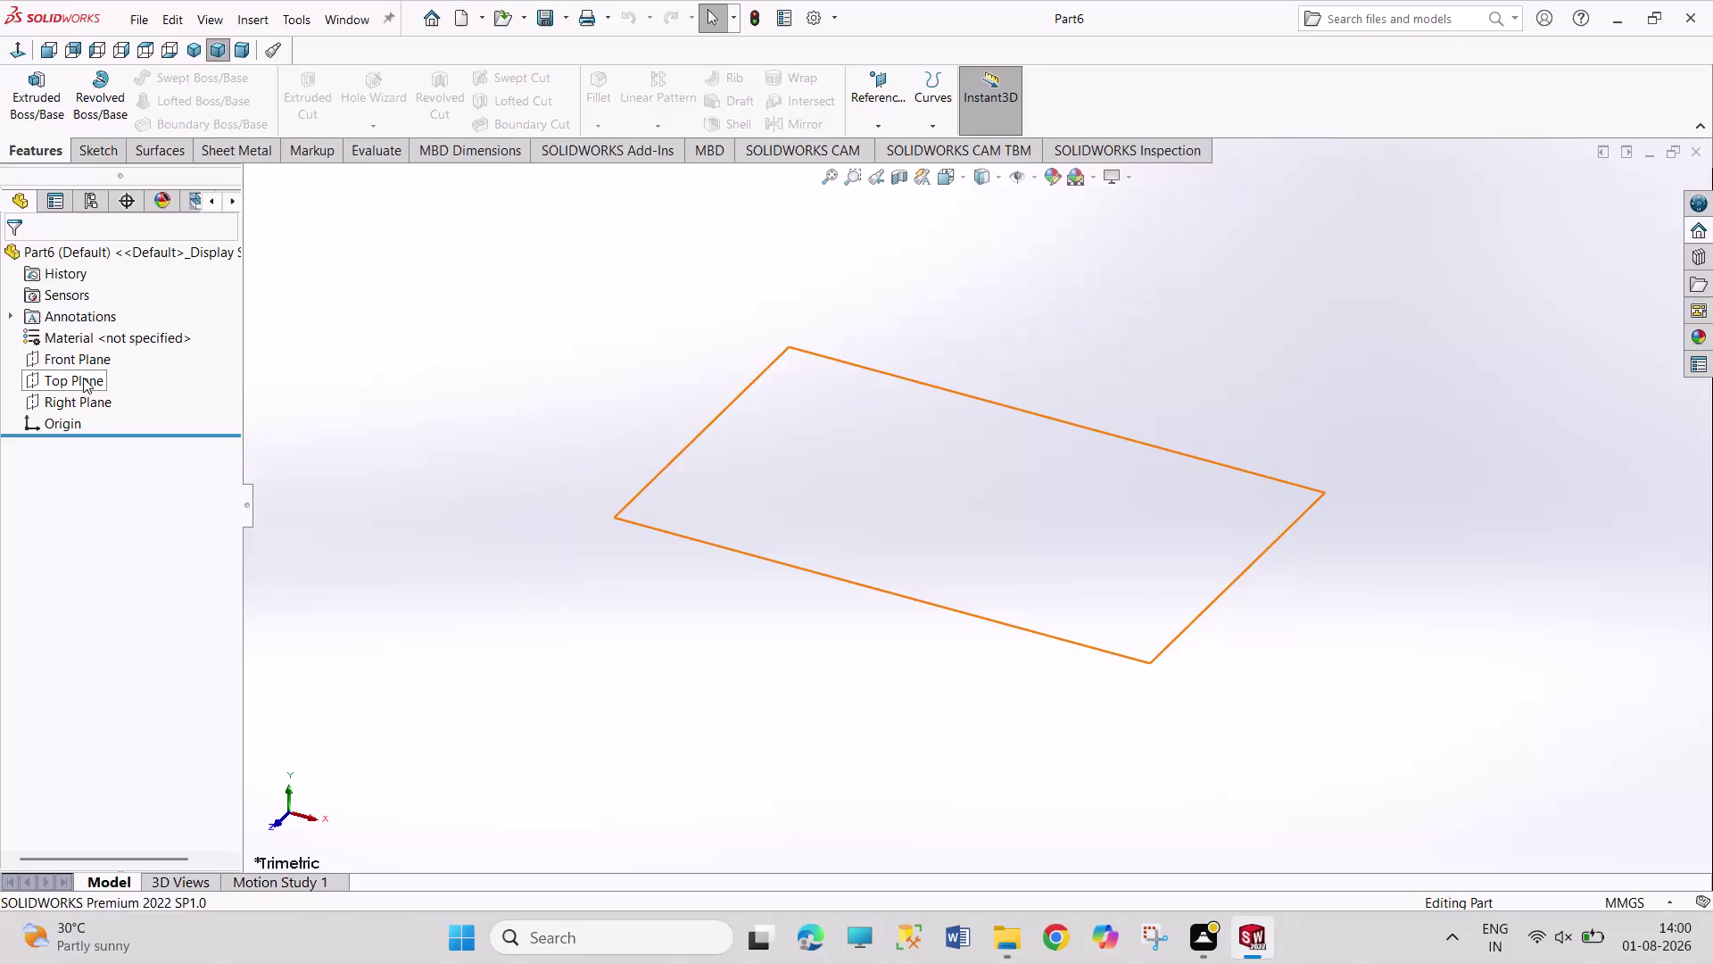
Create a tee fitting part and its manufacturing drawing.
Start a sketch on the Top Plane and pick the Center Rectangle tool.
click(83, 377)
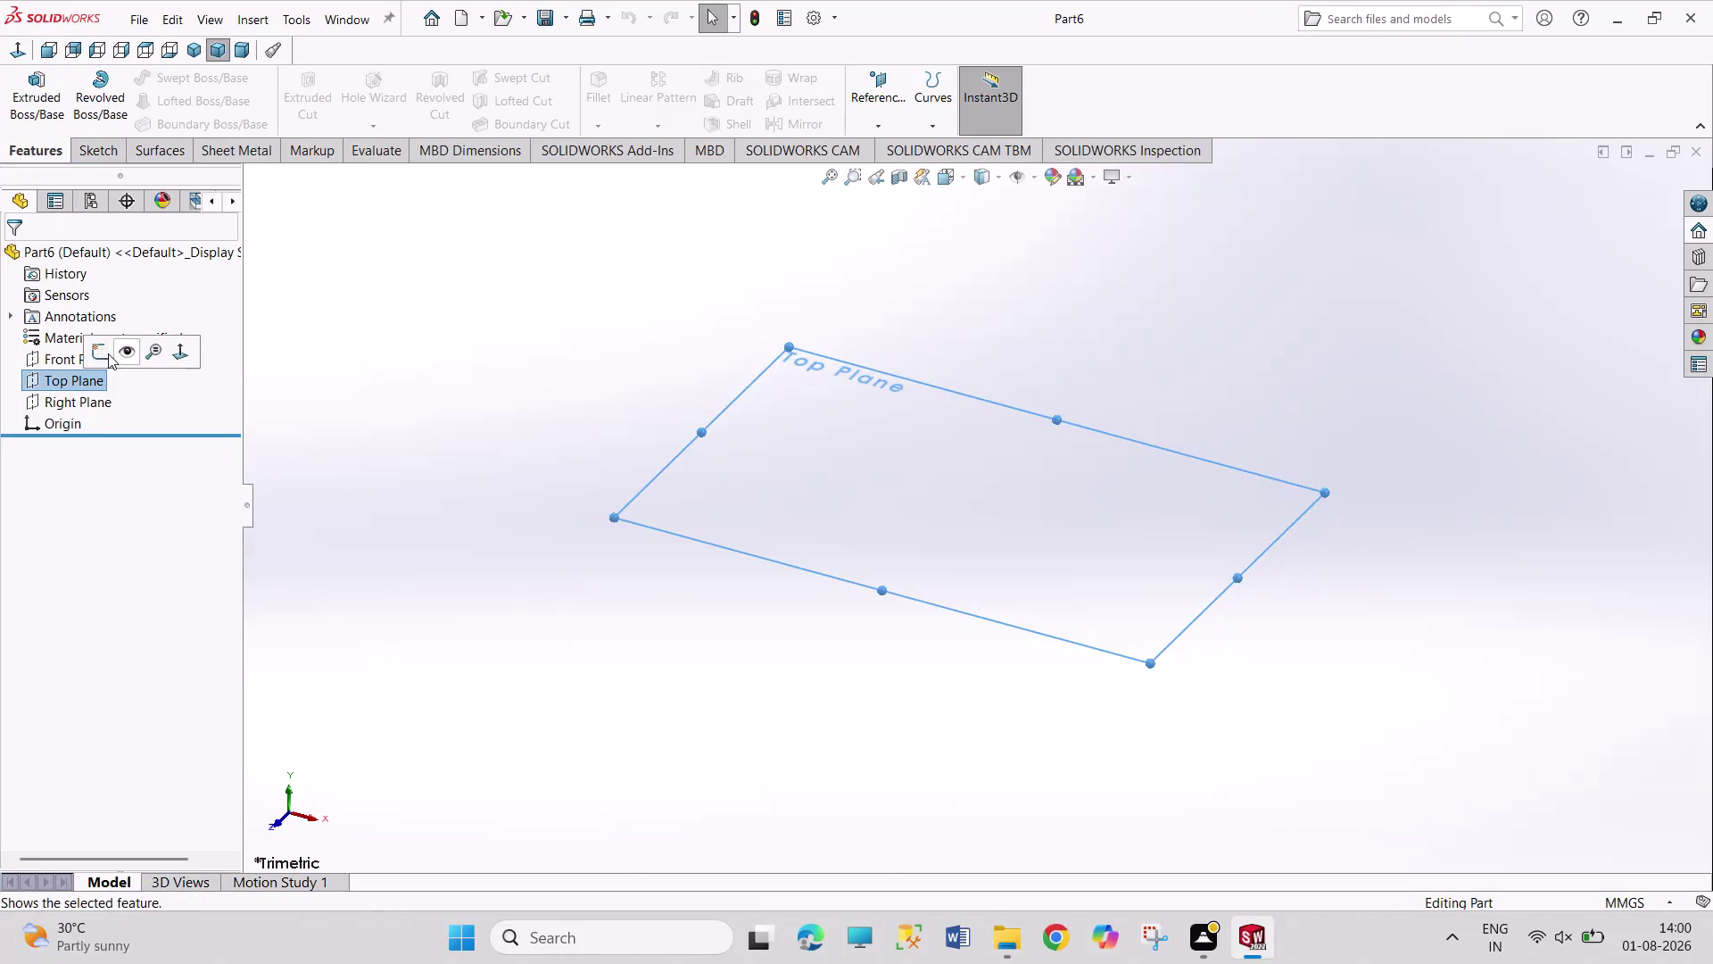
click(108, 353)
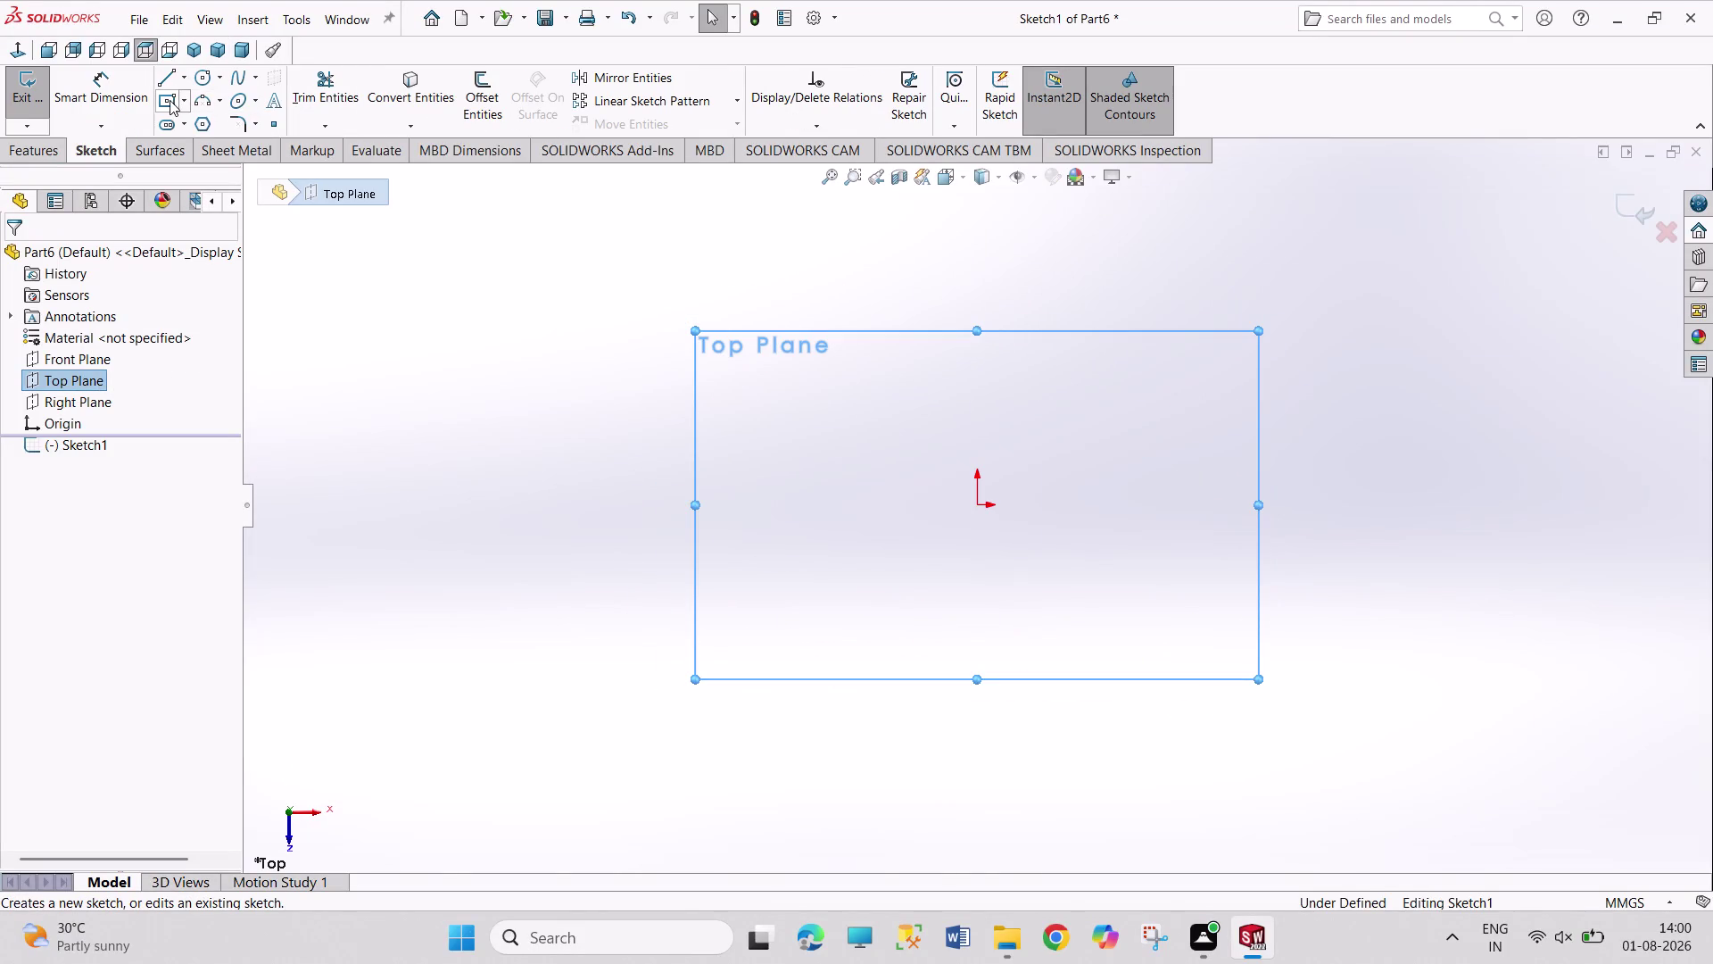
click(169, 100)
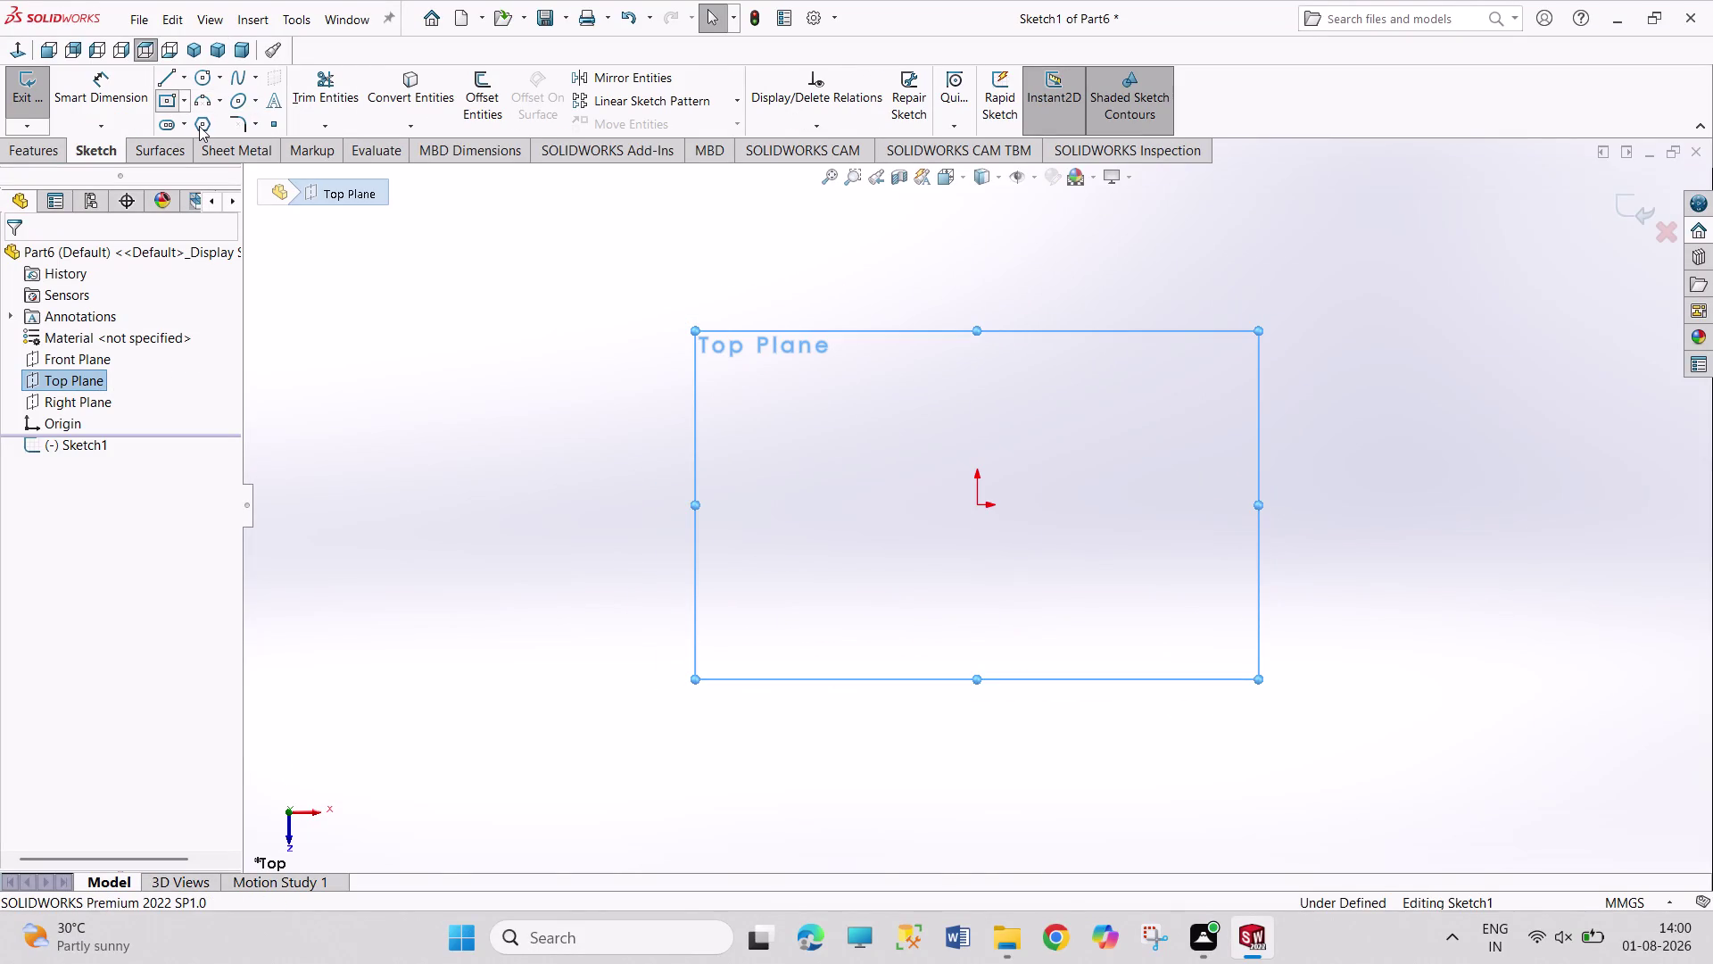
click(164, 94)
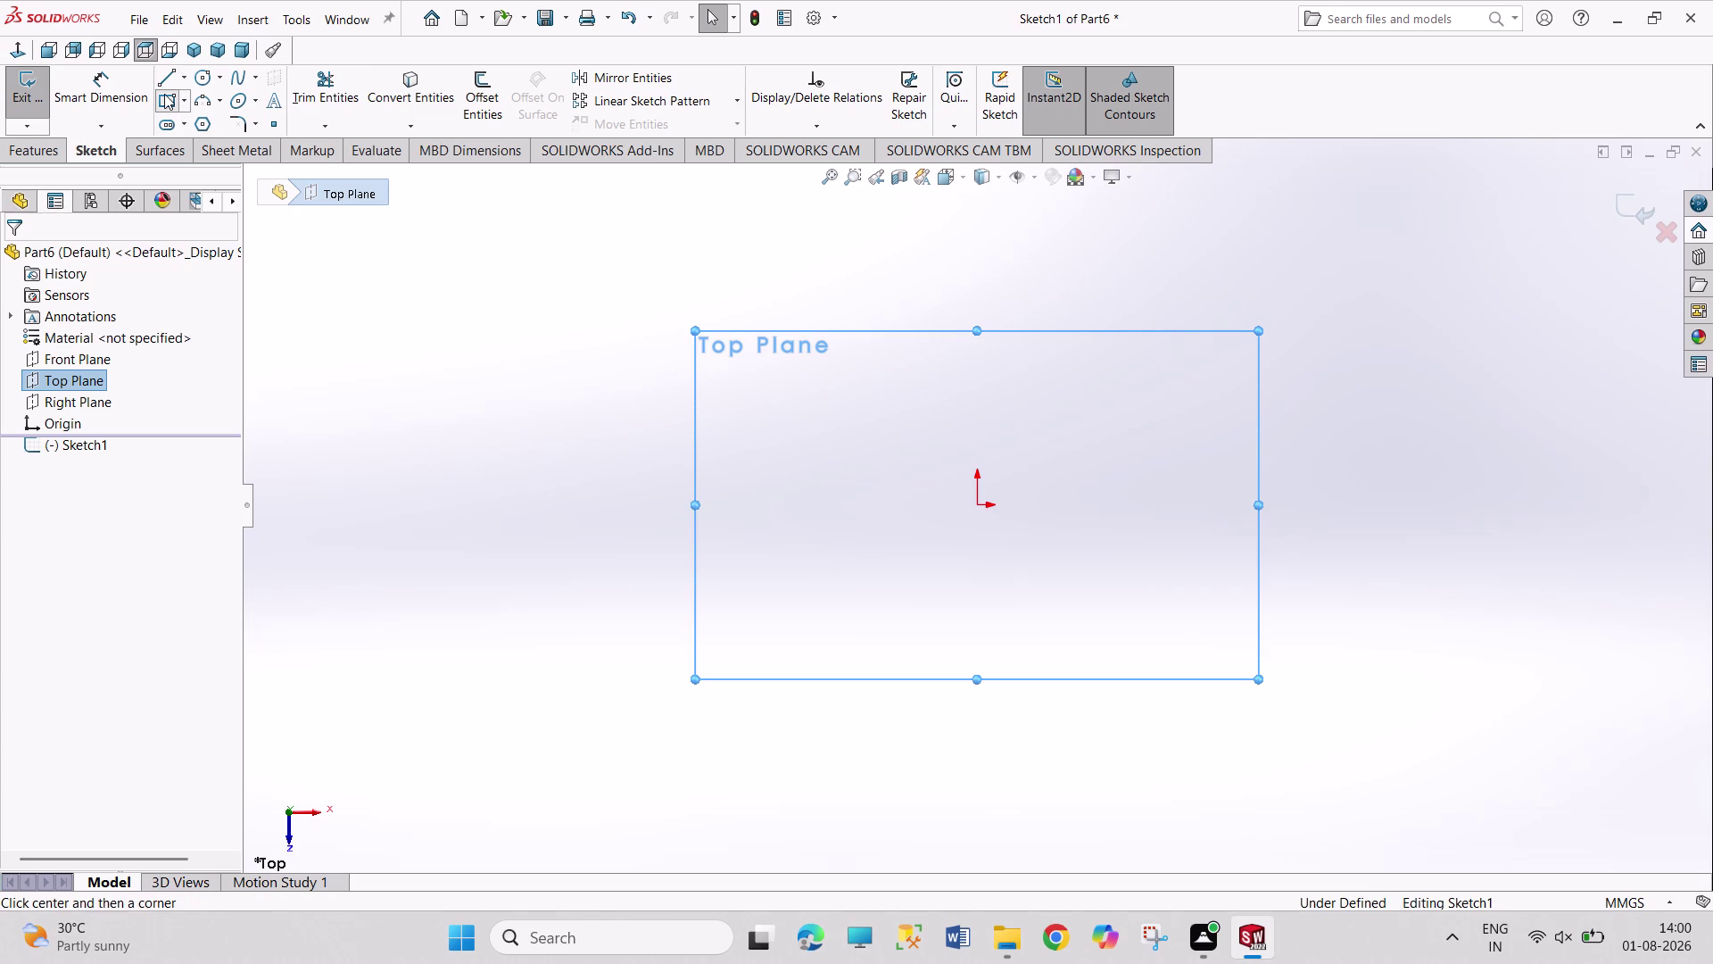
click(1667, 738)
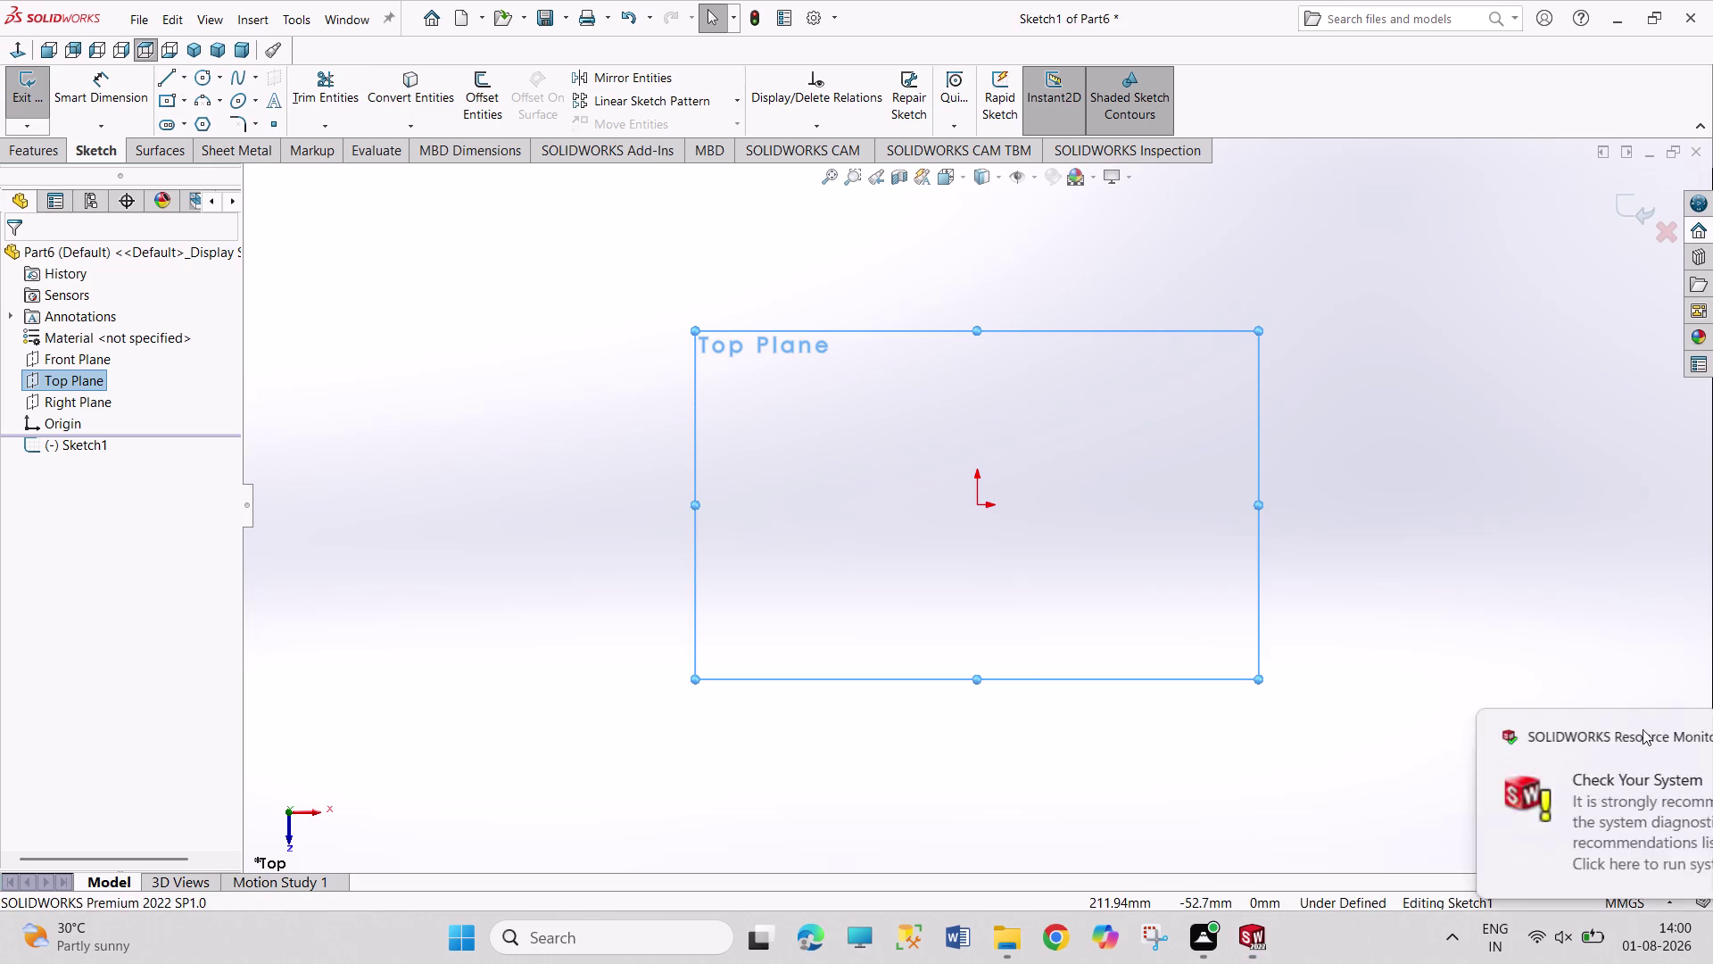
Draw a center rectangle from the origin and select its top edge for dimensioning.
click(159, 99)
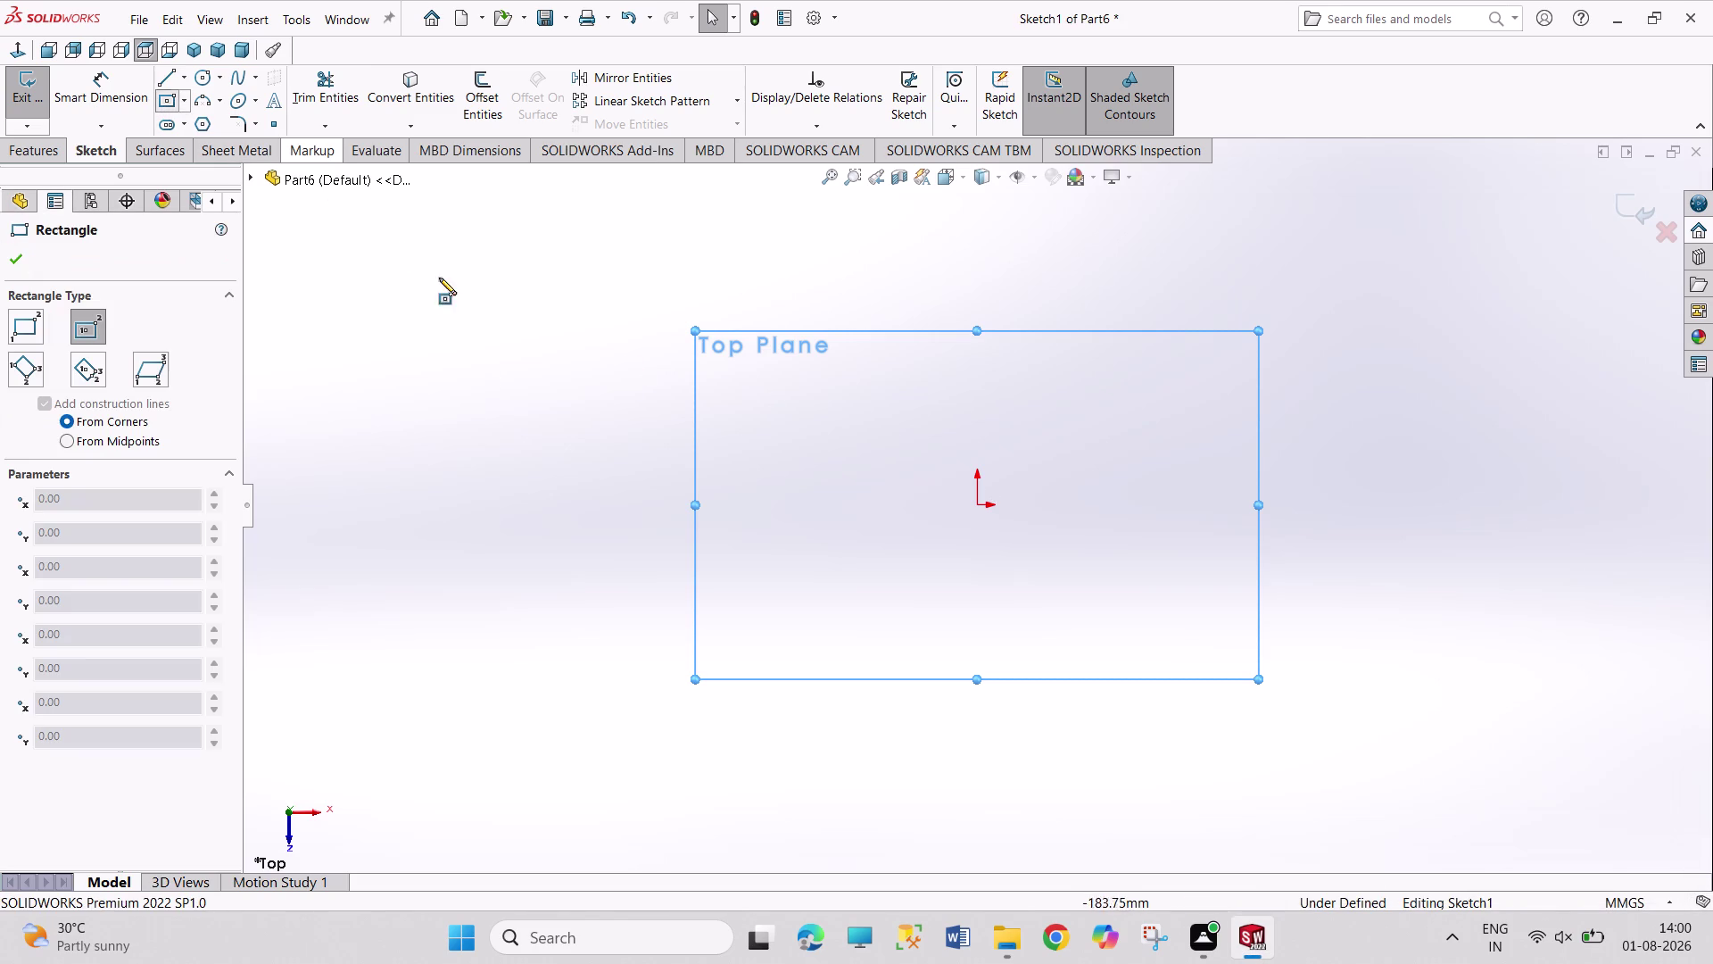
click(975, 502)
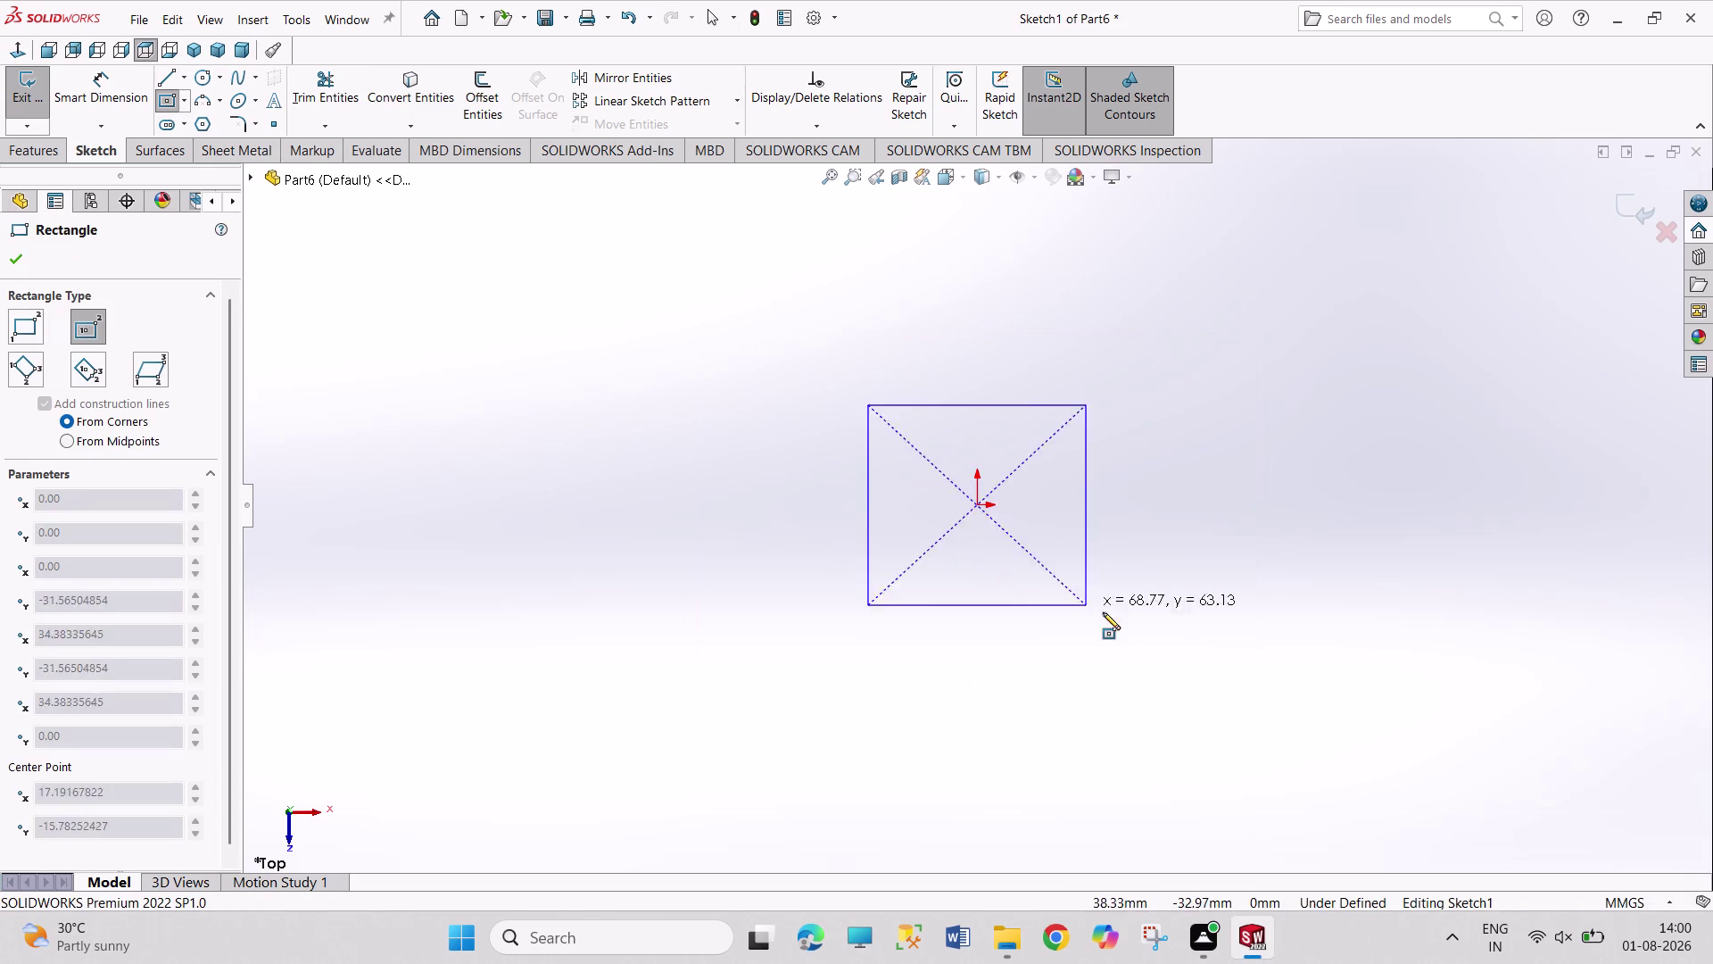
drag(1244, 662, 1255, 654)
right_drag(1394, 539, 977, 181)
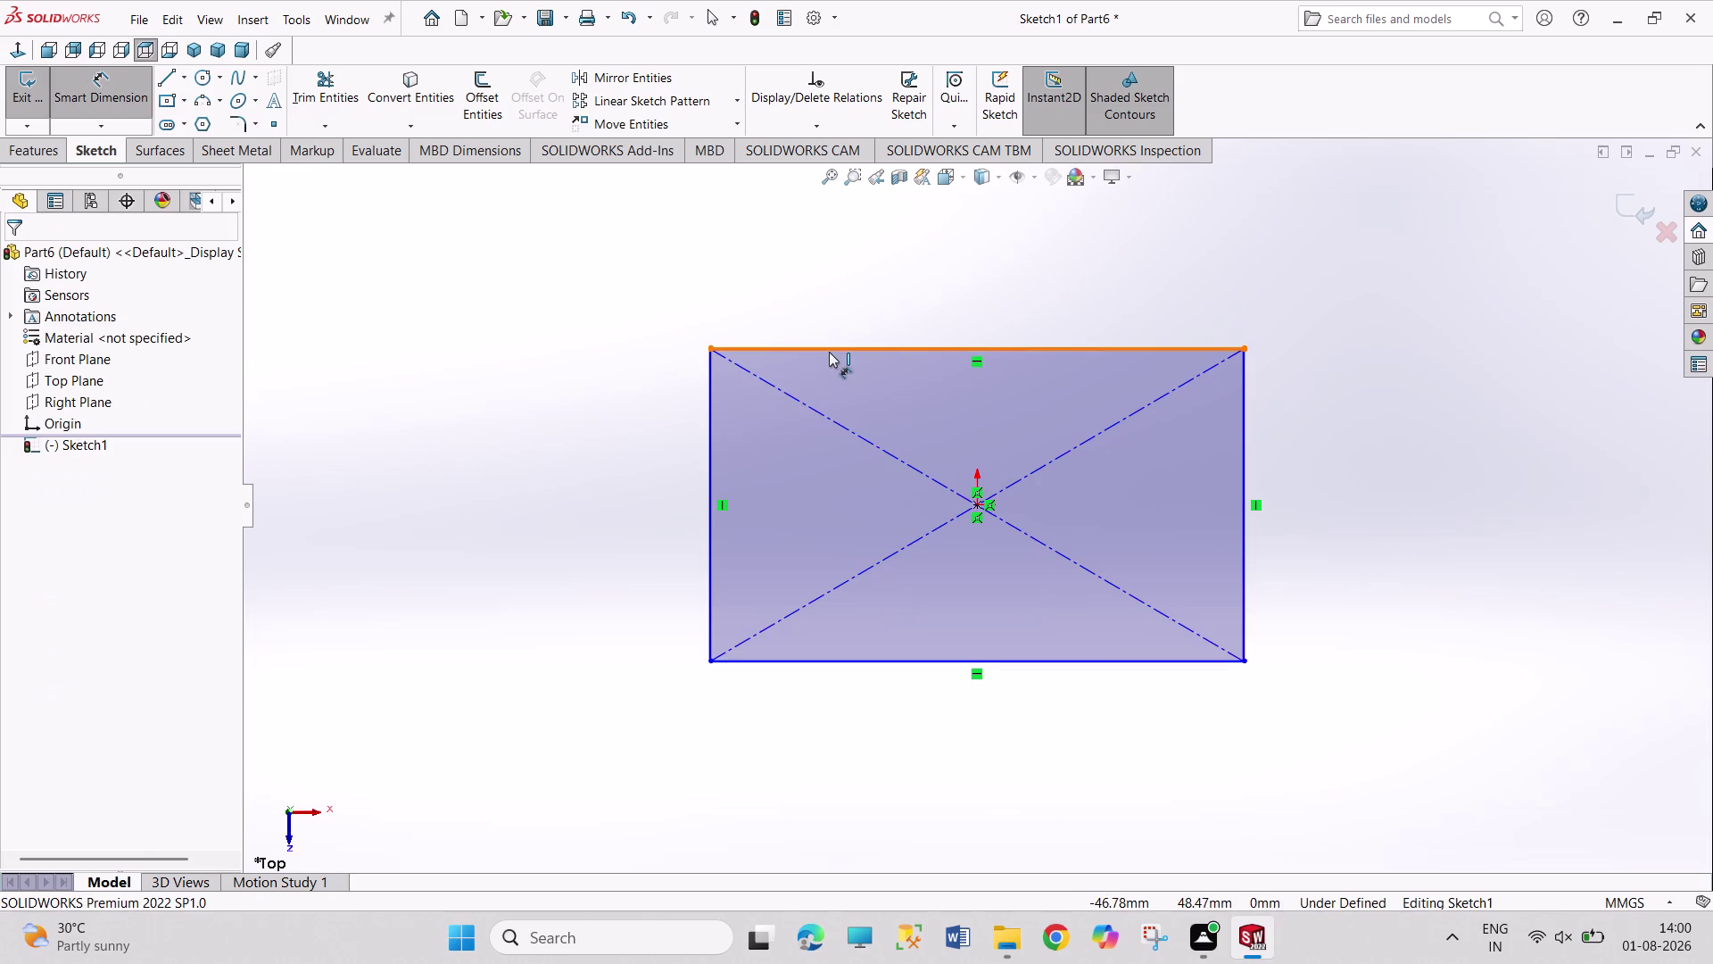
drag(829, 351, 830, 344)
Dimension the rectangle's top edge and right edge to 180 mm each.
click(839, 303)
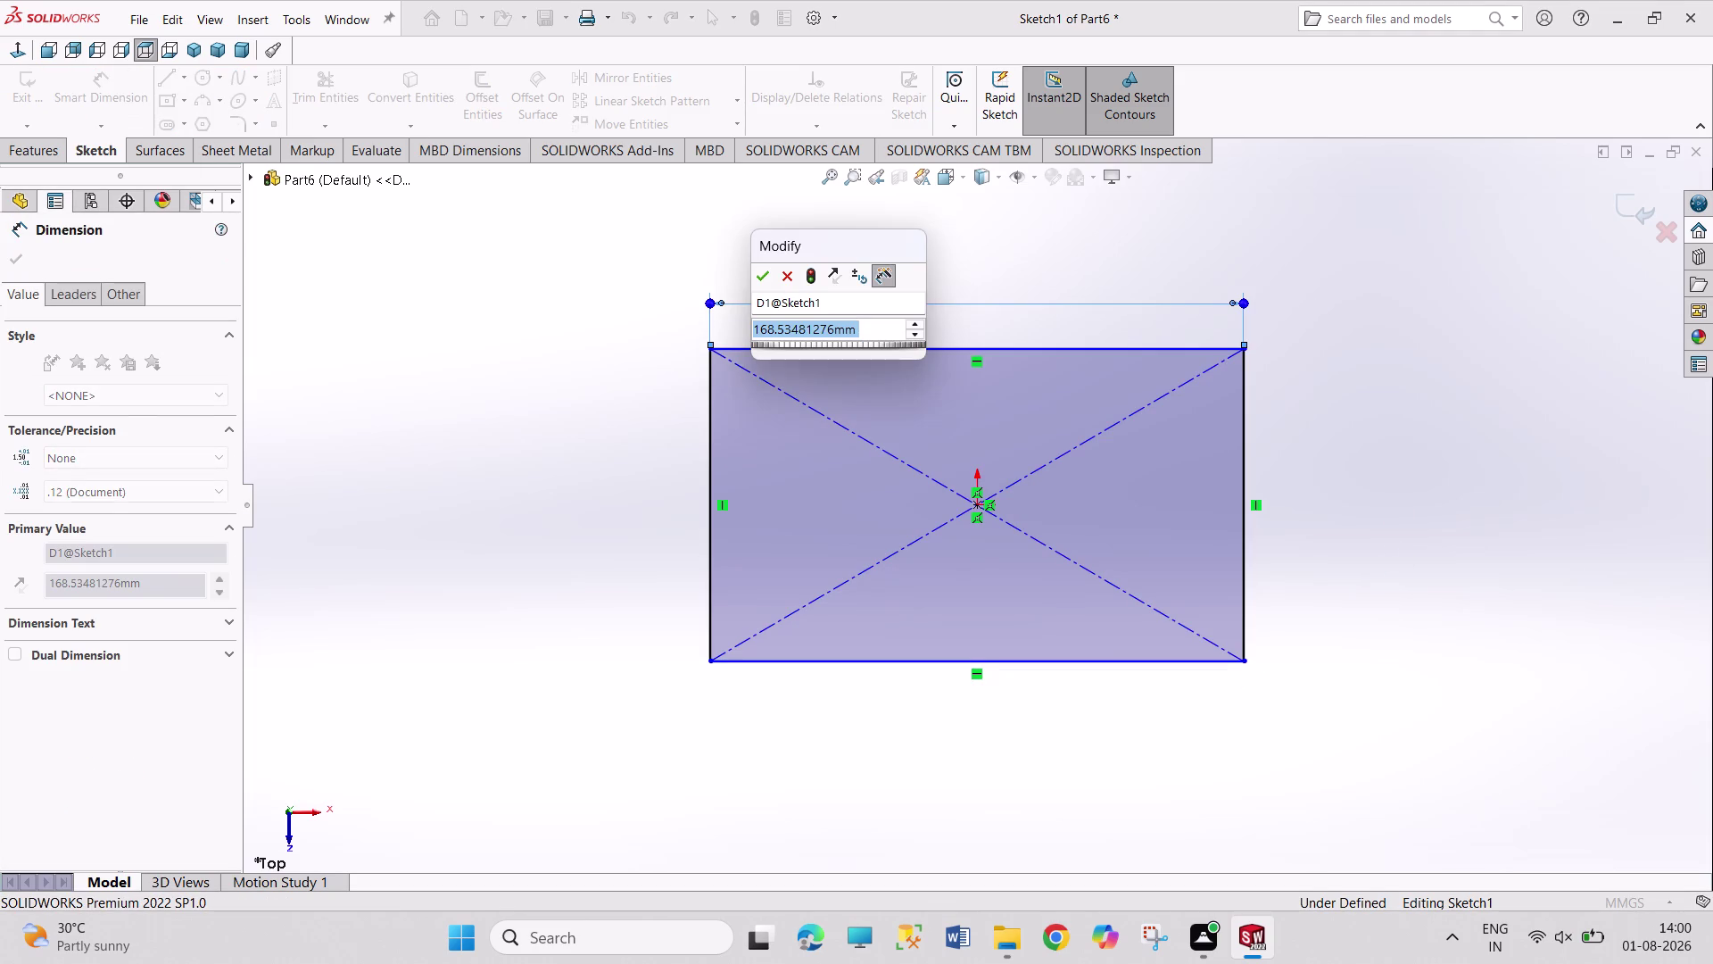
text(180)
key(Return)
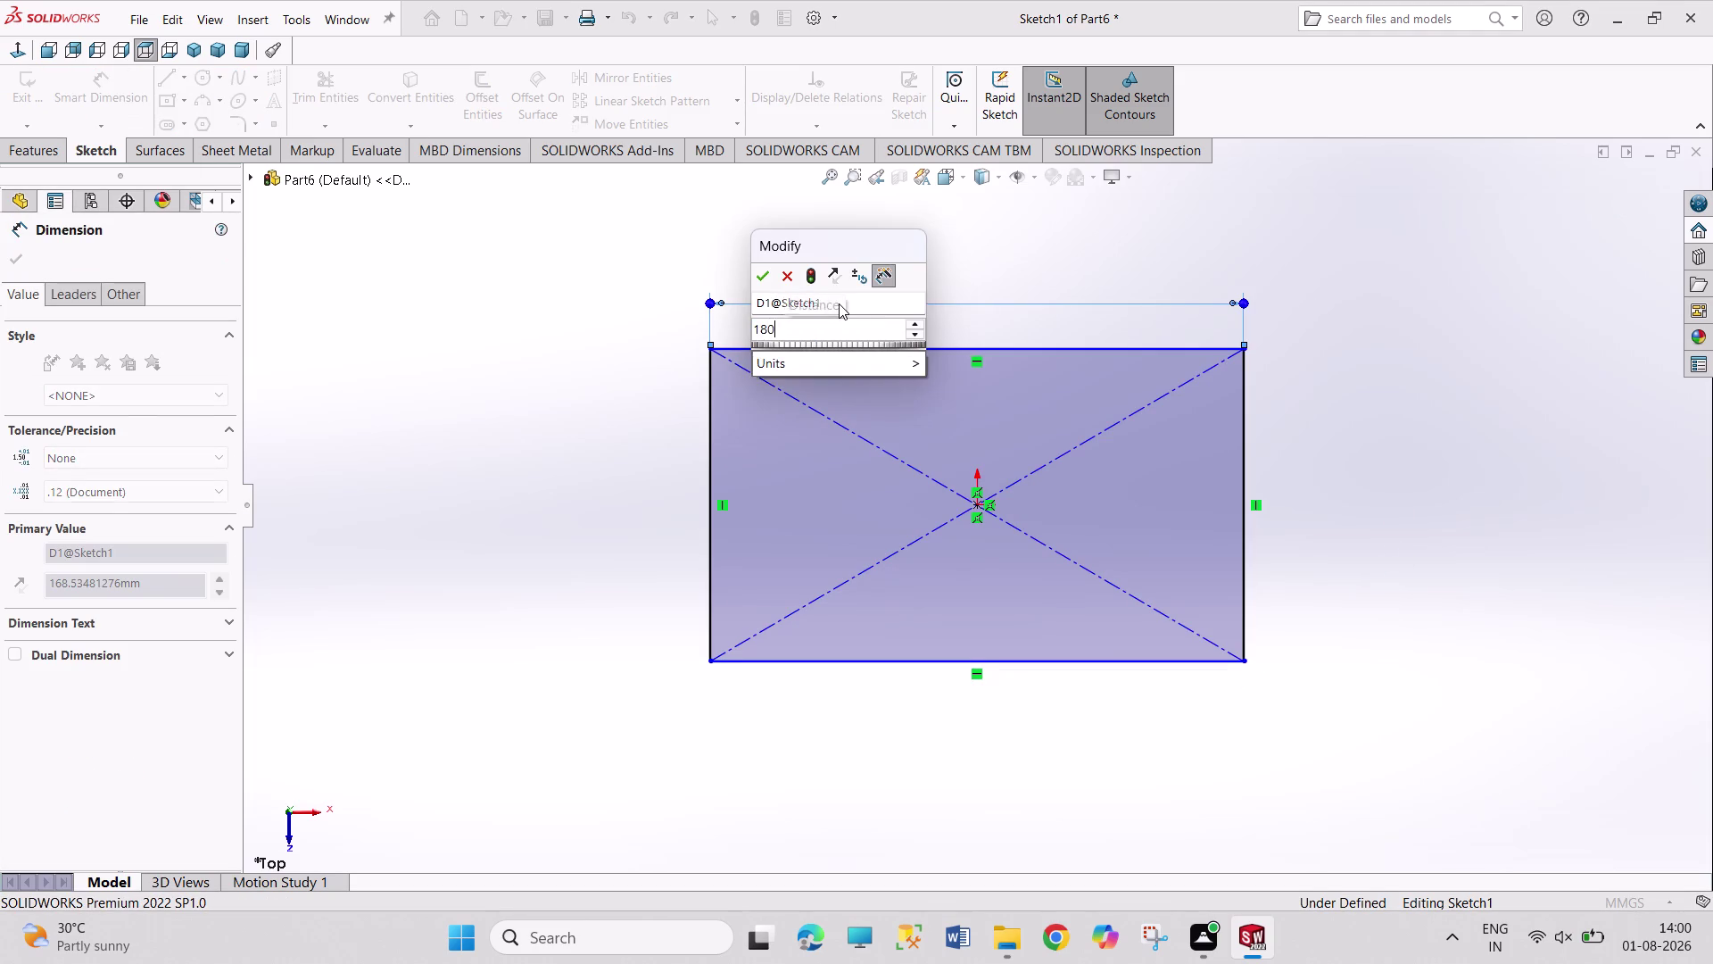
click(1248, 434)
click(1305, 436)
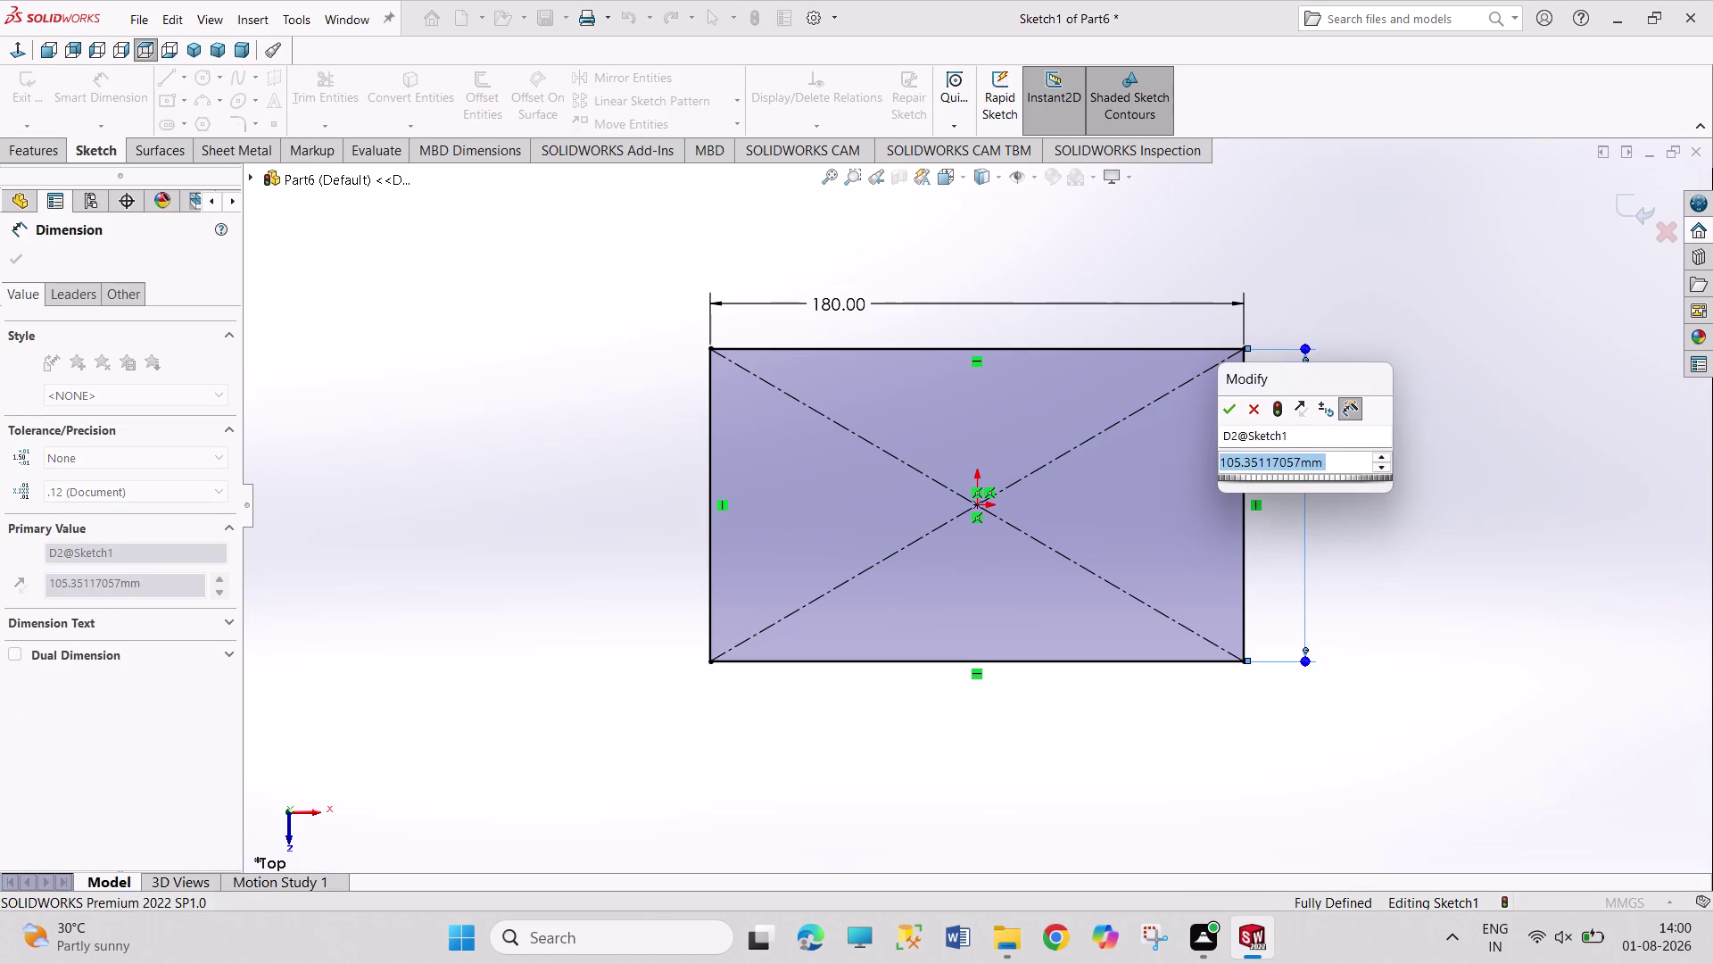
text(180)
key(Return)
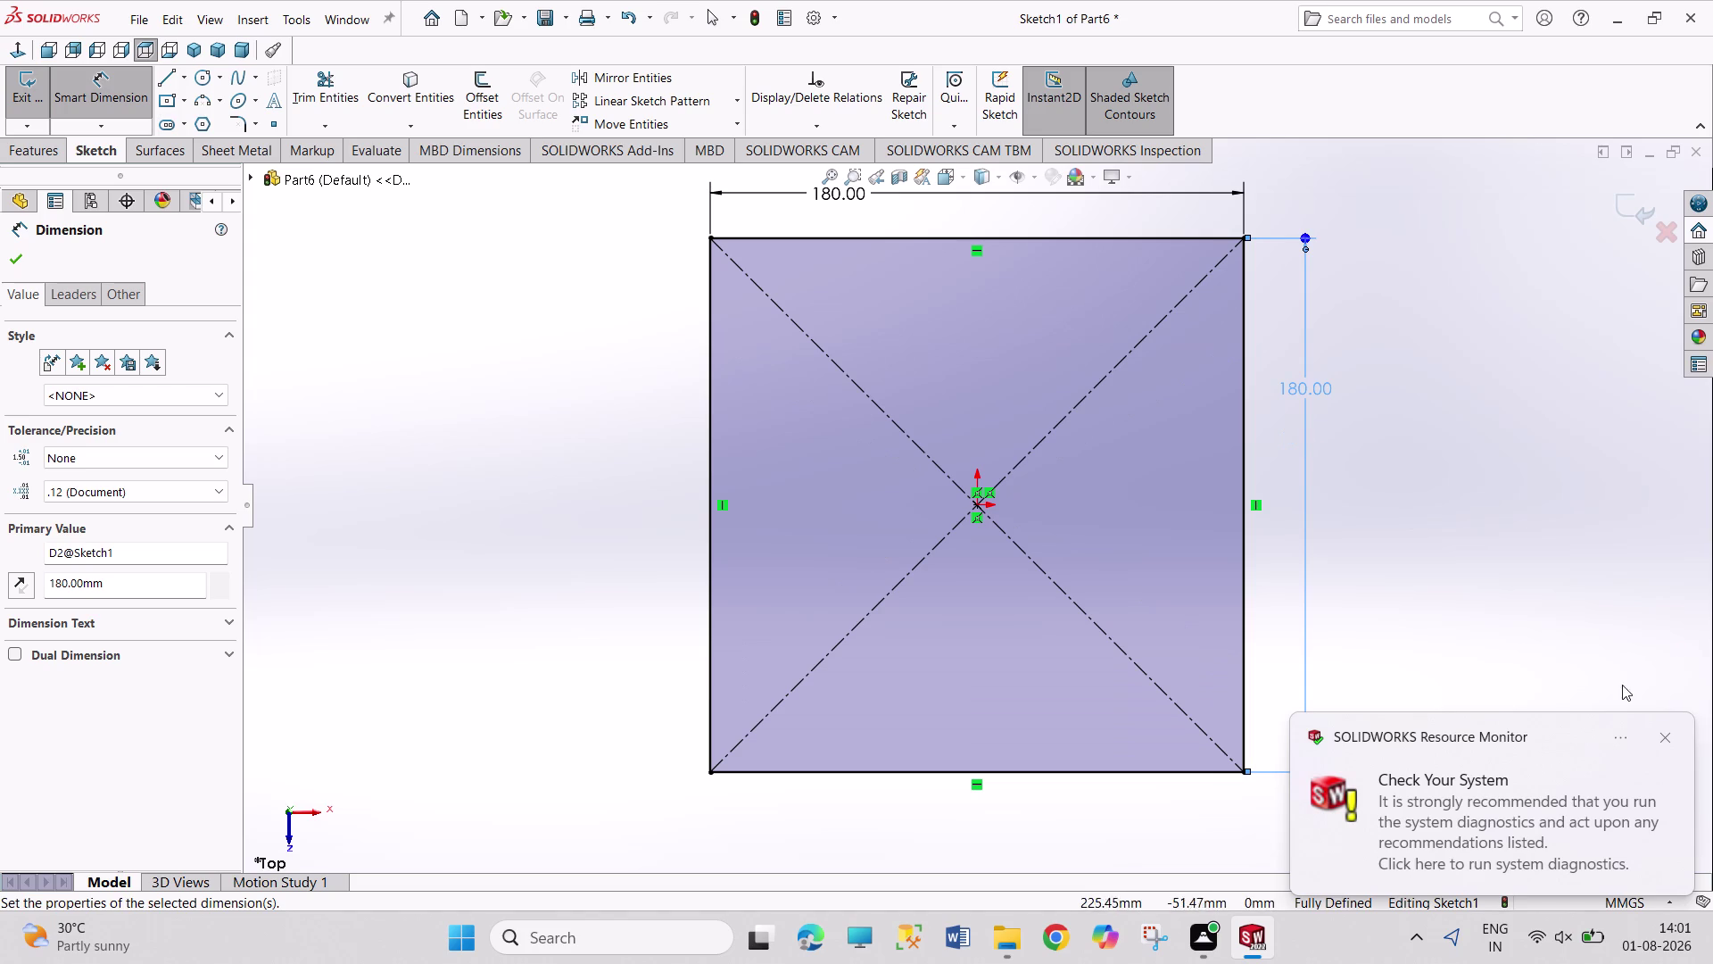
Exit the dimension tool and deselect to view the fully defined 180 x 180 sketch.
drag(1665, 736, 1660, 722)
right_click(1548, 517)
click(1570, 577)
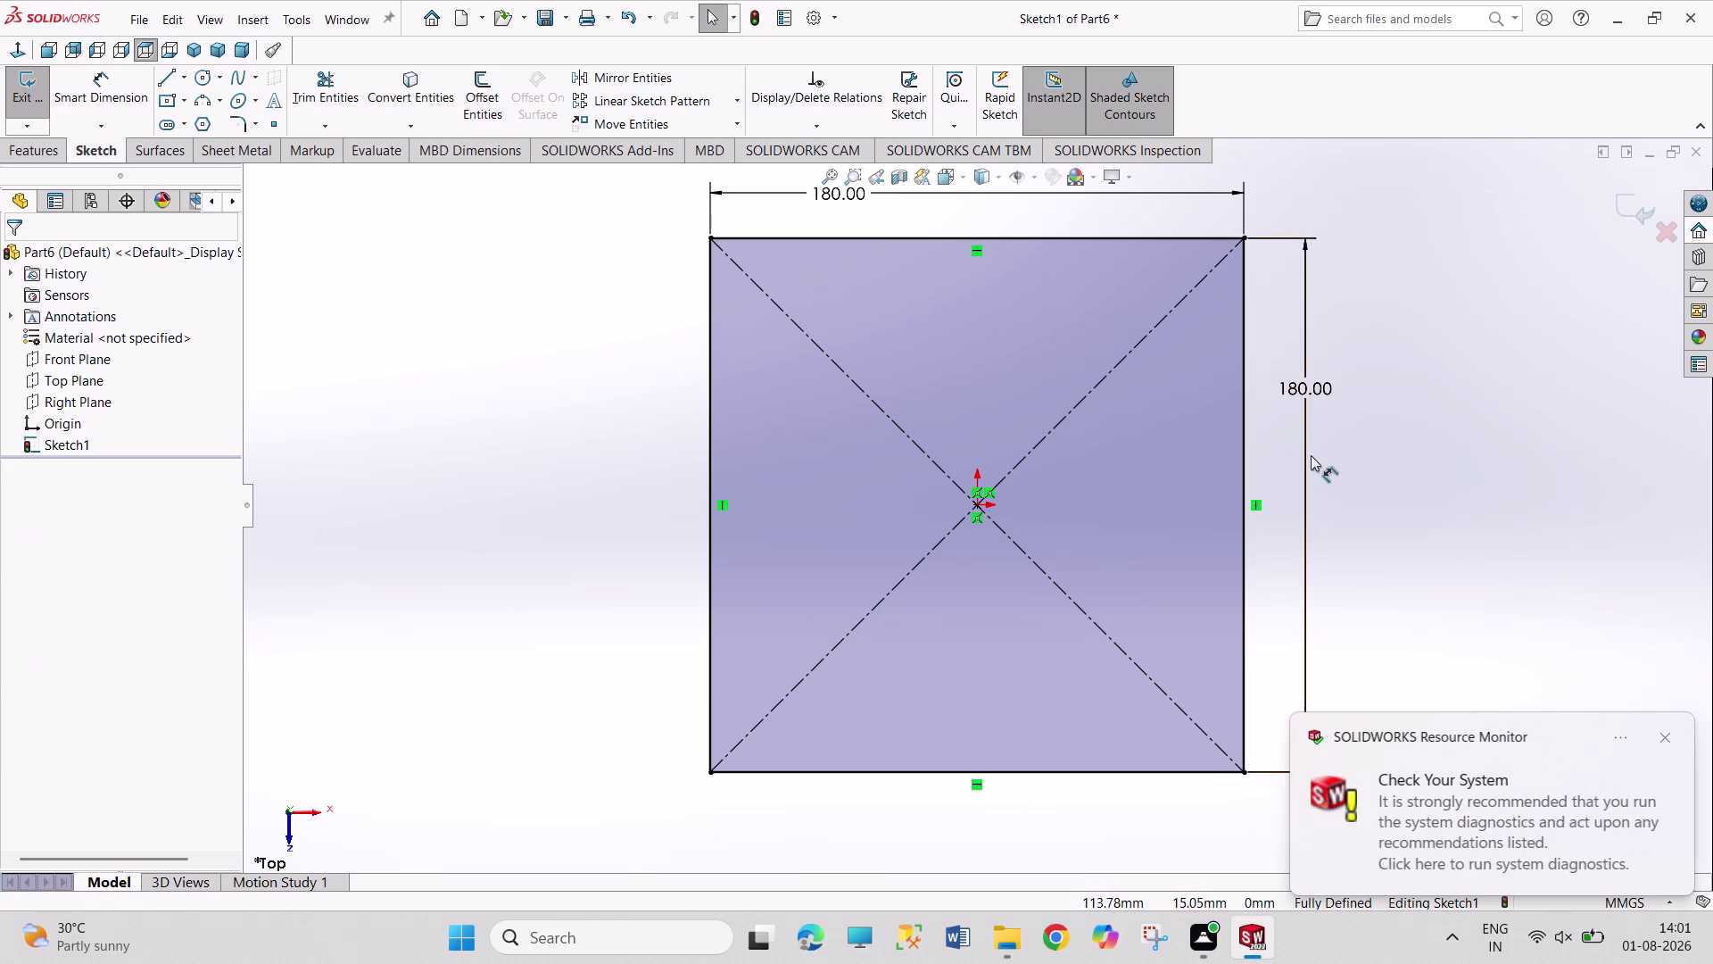
click(1669, 739)
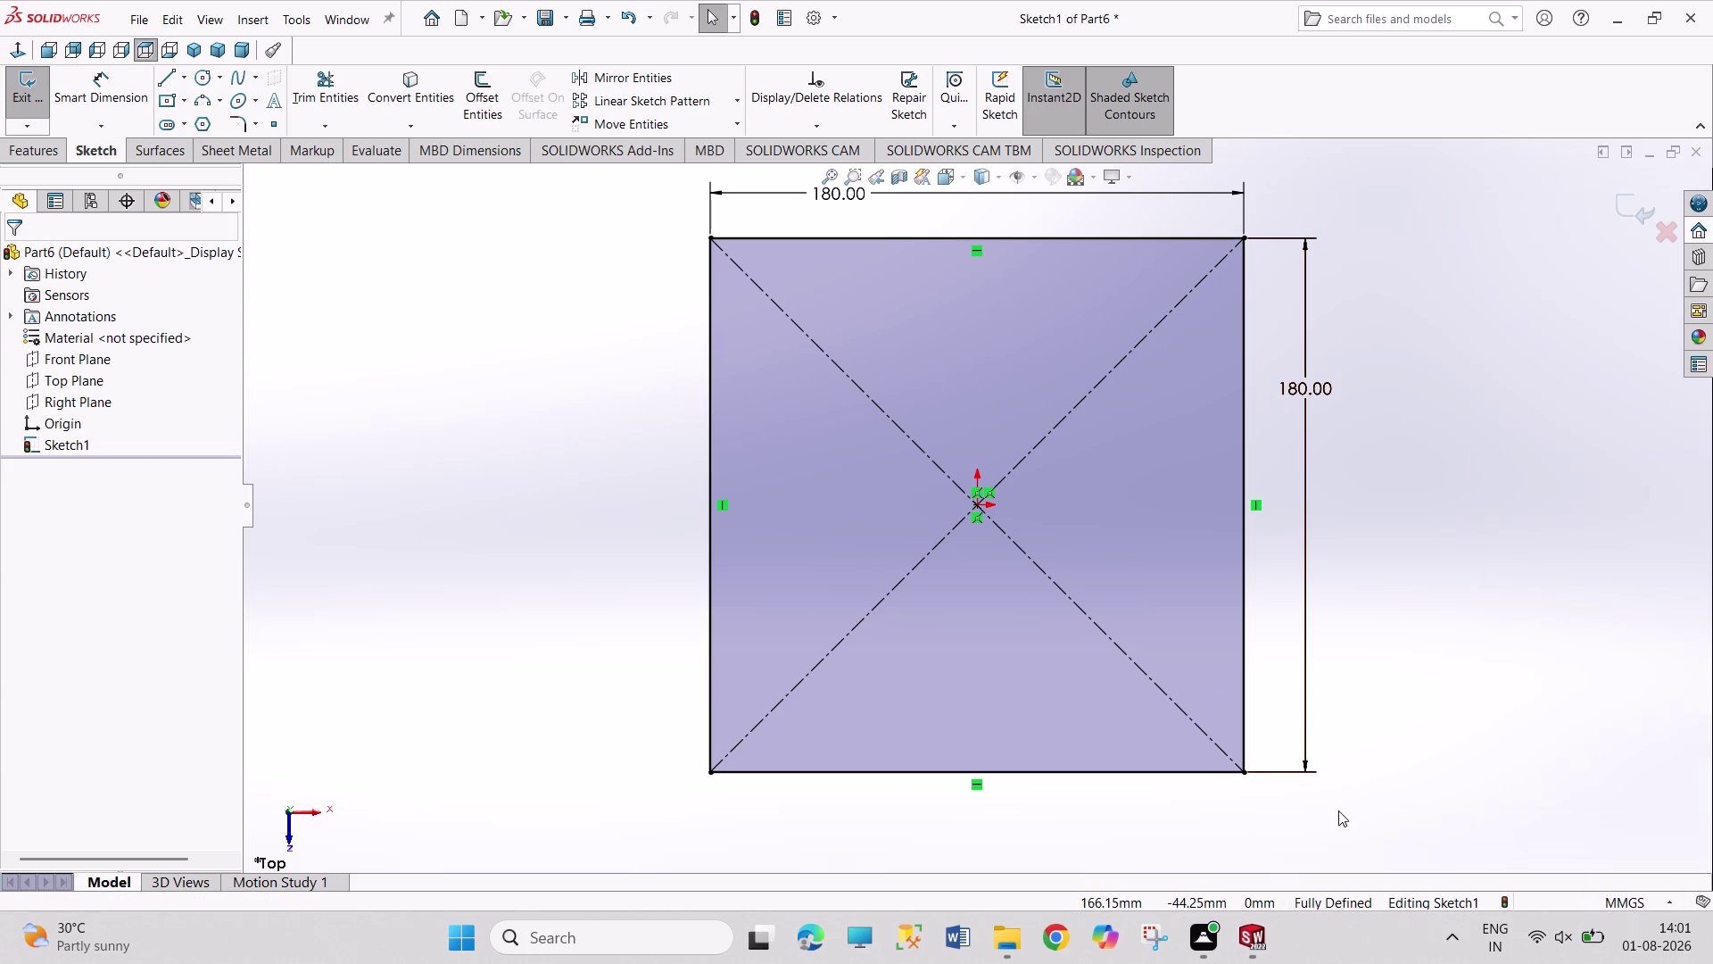